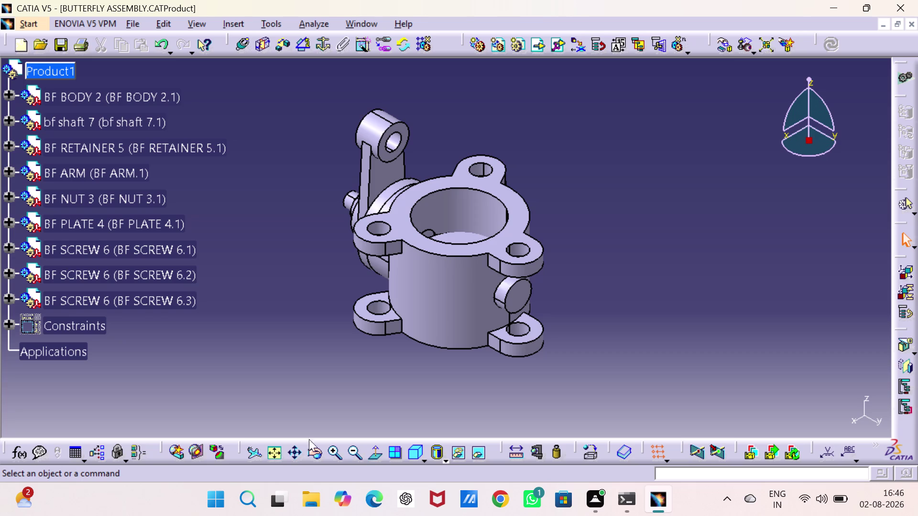
Select the BF BODY 2 valve body part in the 3D view using the Pan tool.
click(299, 448)
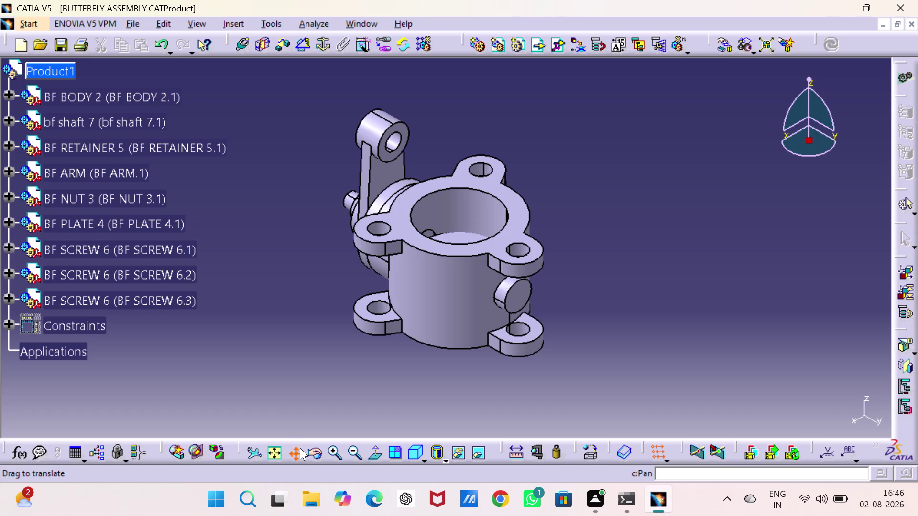
click(298, 450)
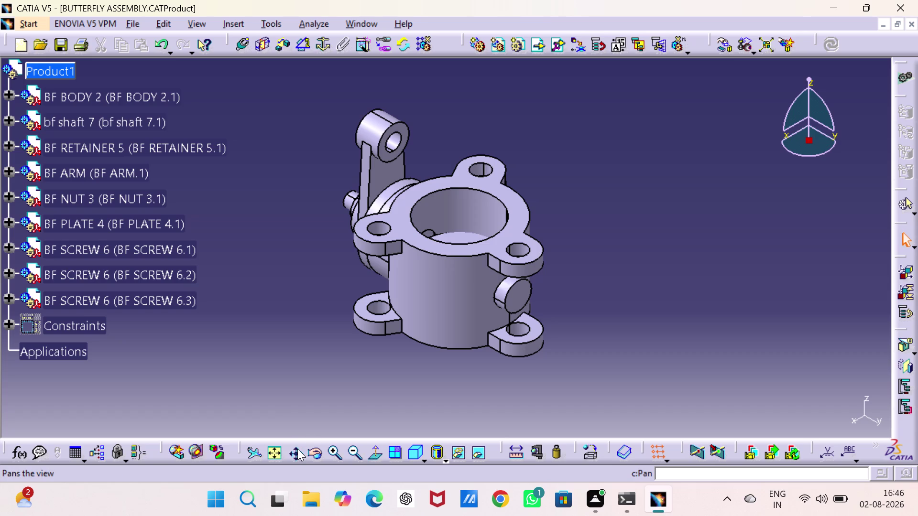
click(409, 307)
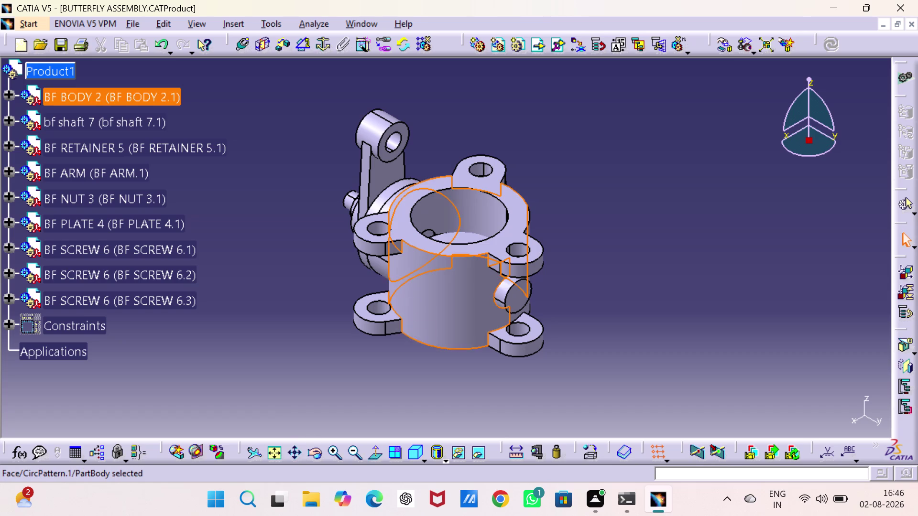